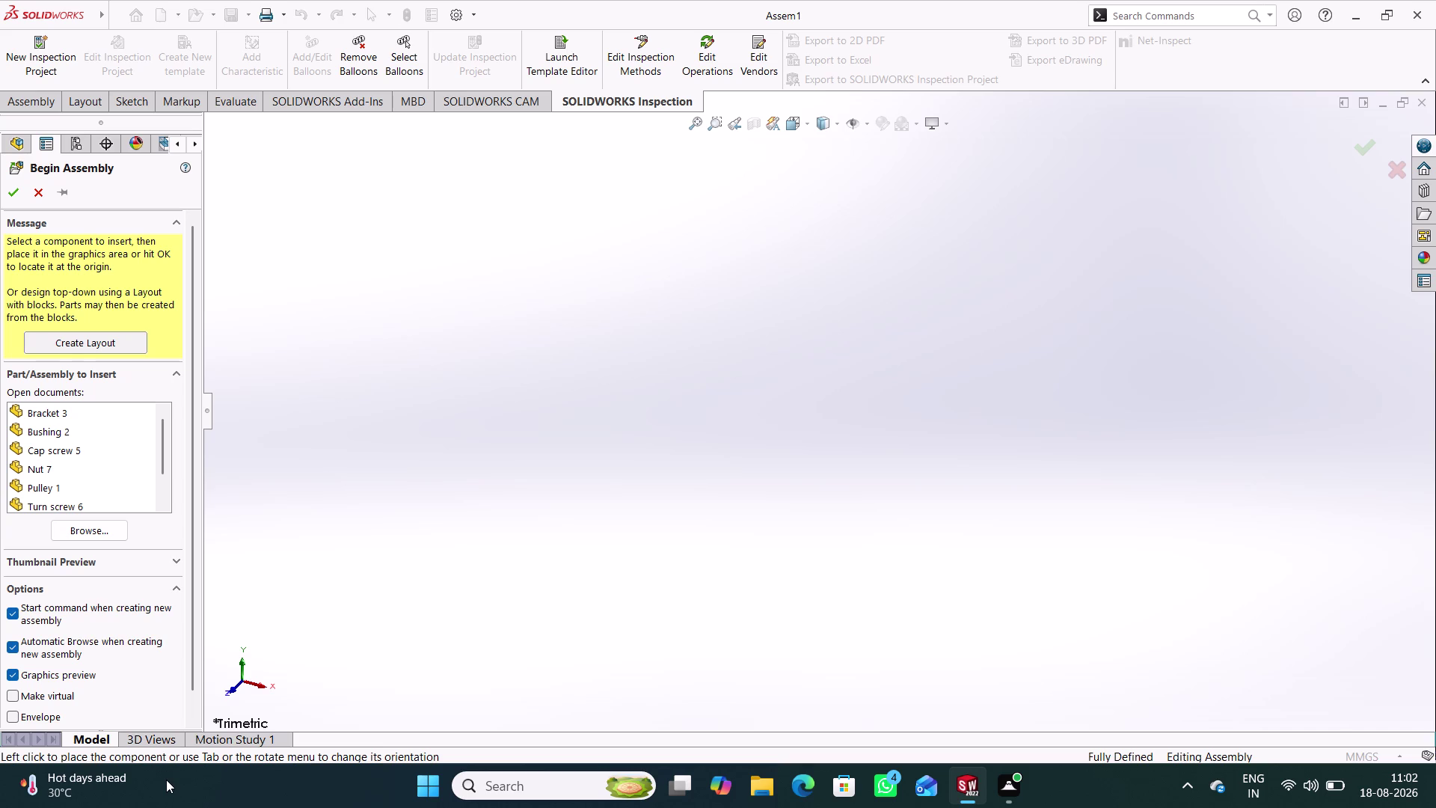
Pick Bracket from the open documents list and place it at the assembly origin.
scroll(up, 3)
scroll(down, 3)
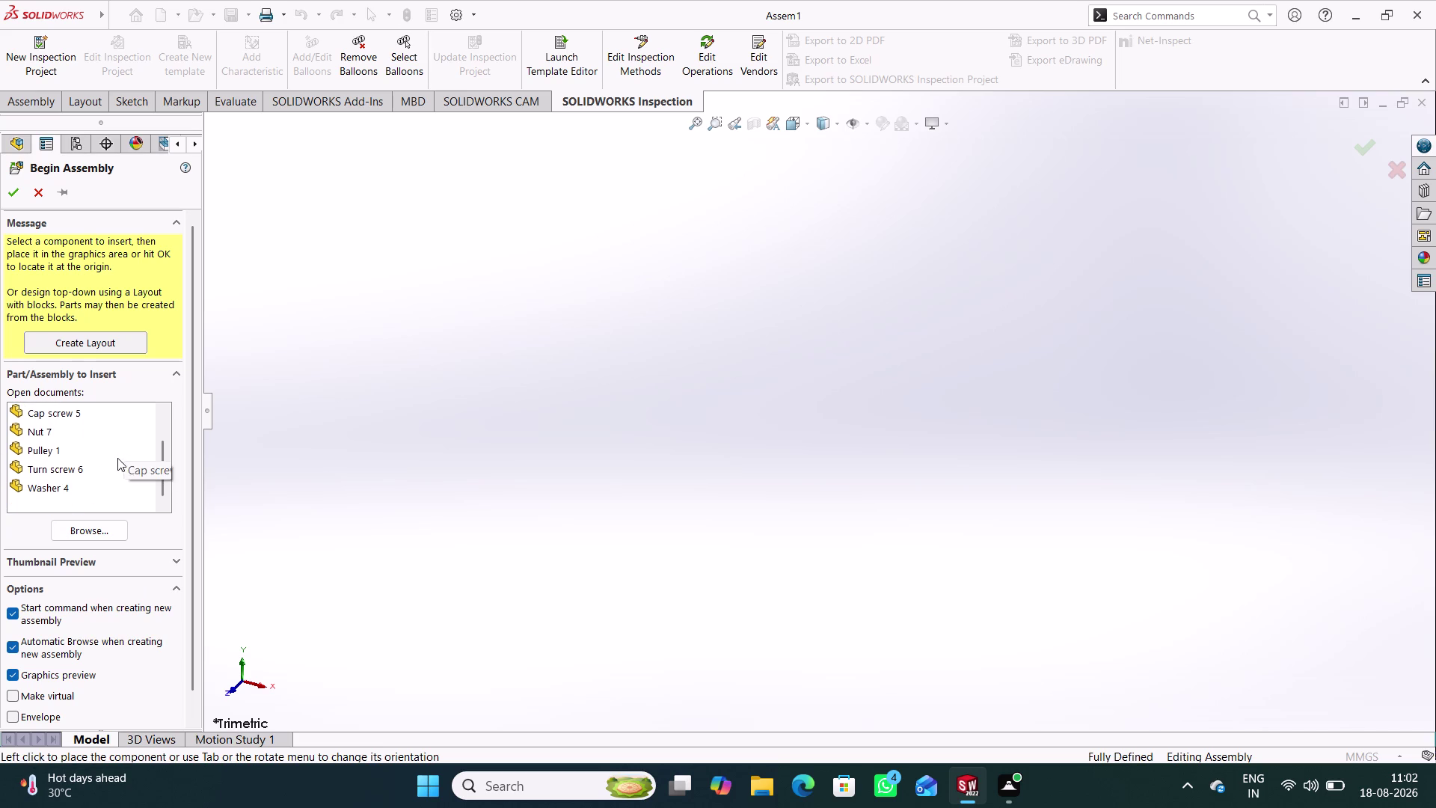
scroll(down, 3)
scroll(up, 3)
scroll(up, 3)
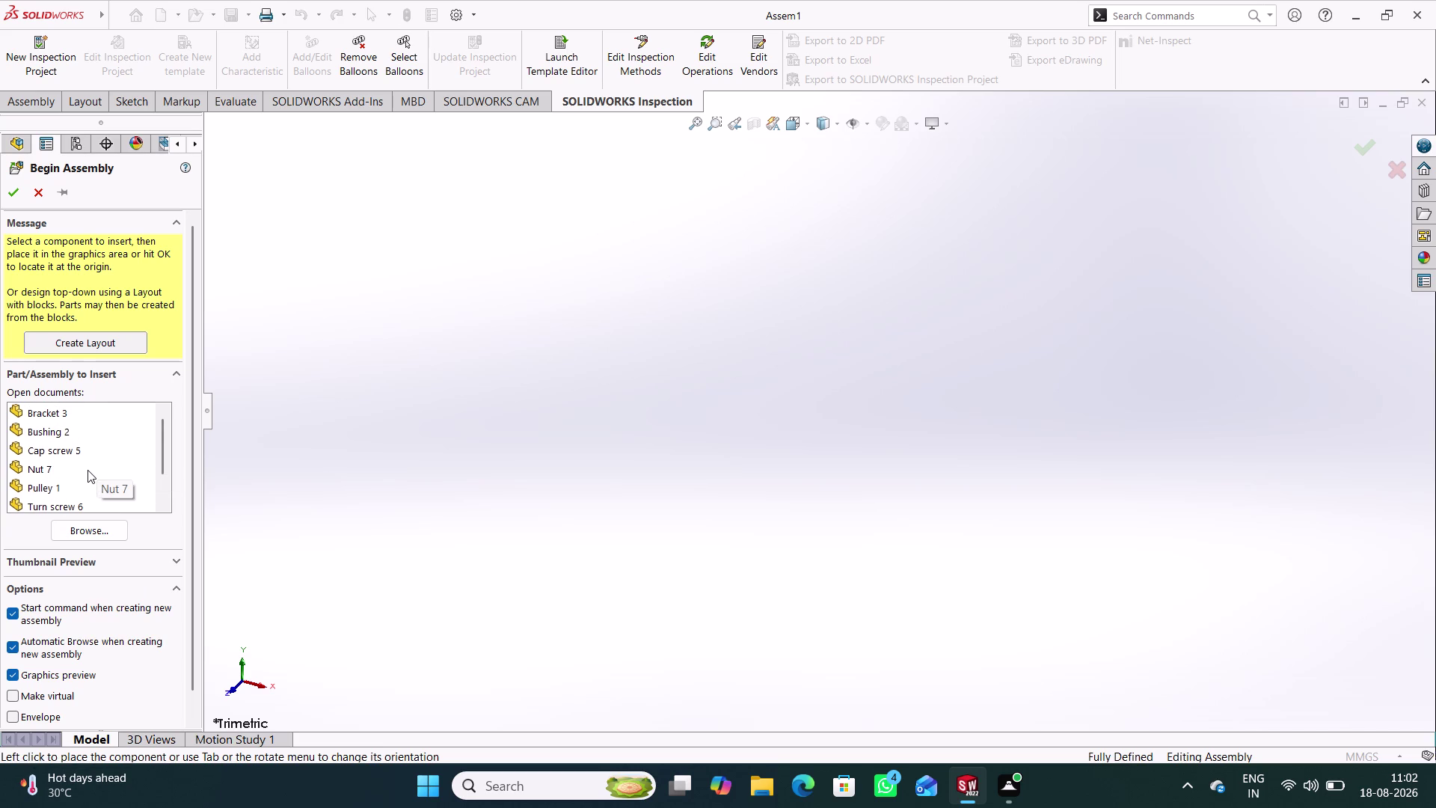
scroll(down, 3)
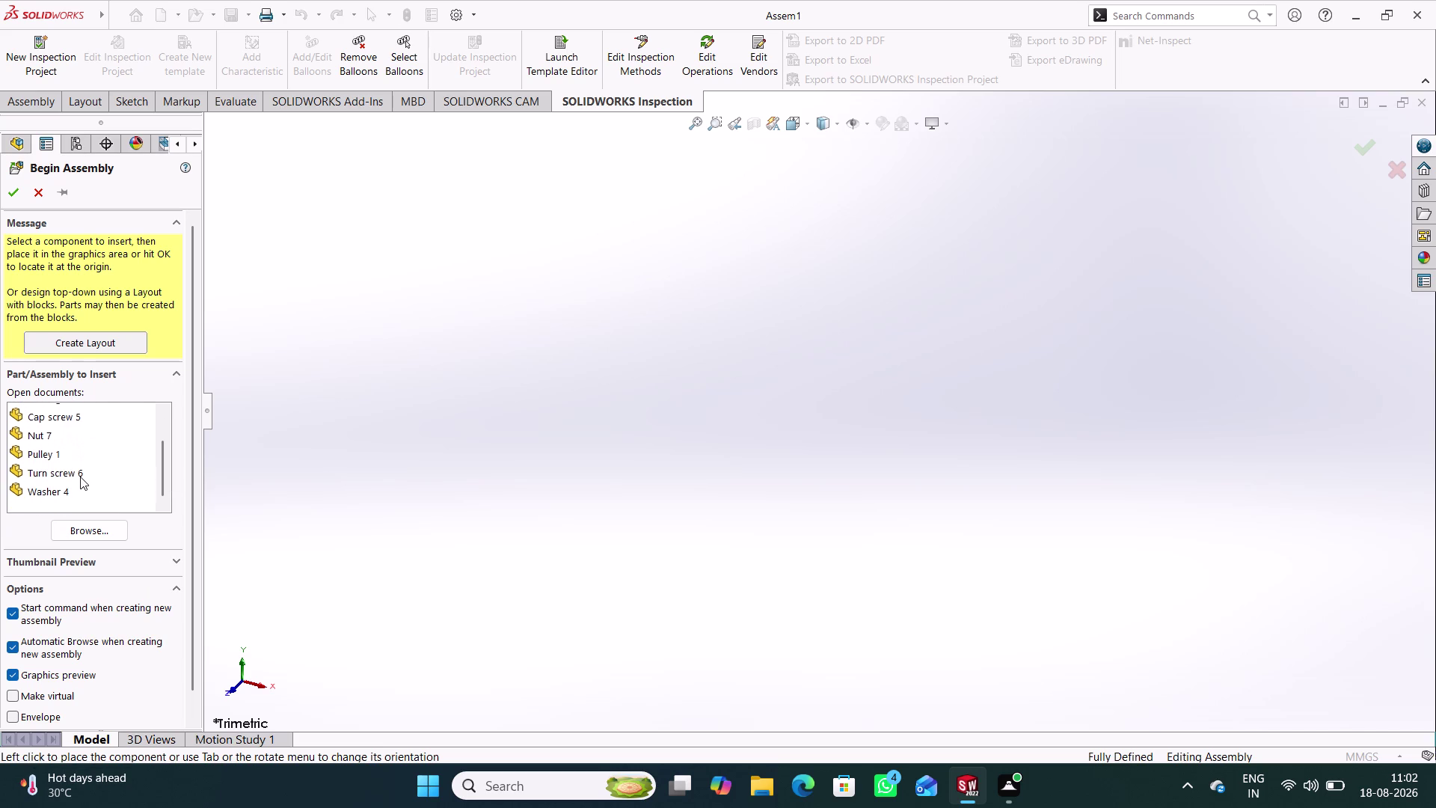
scroll(up, 3)
click(67, 407)
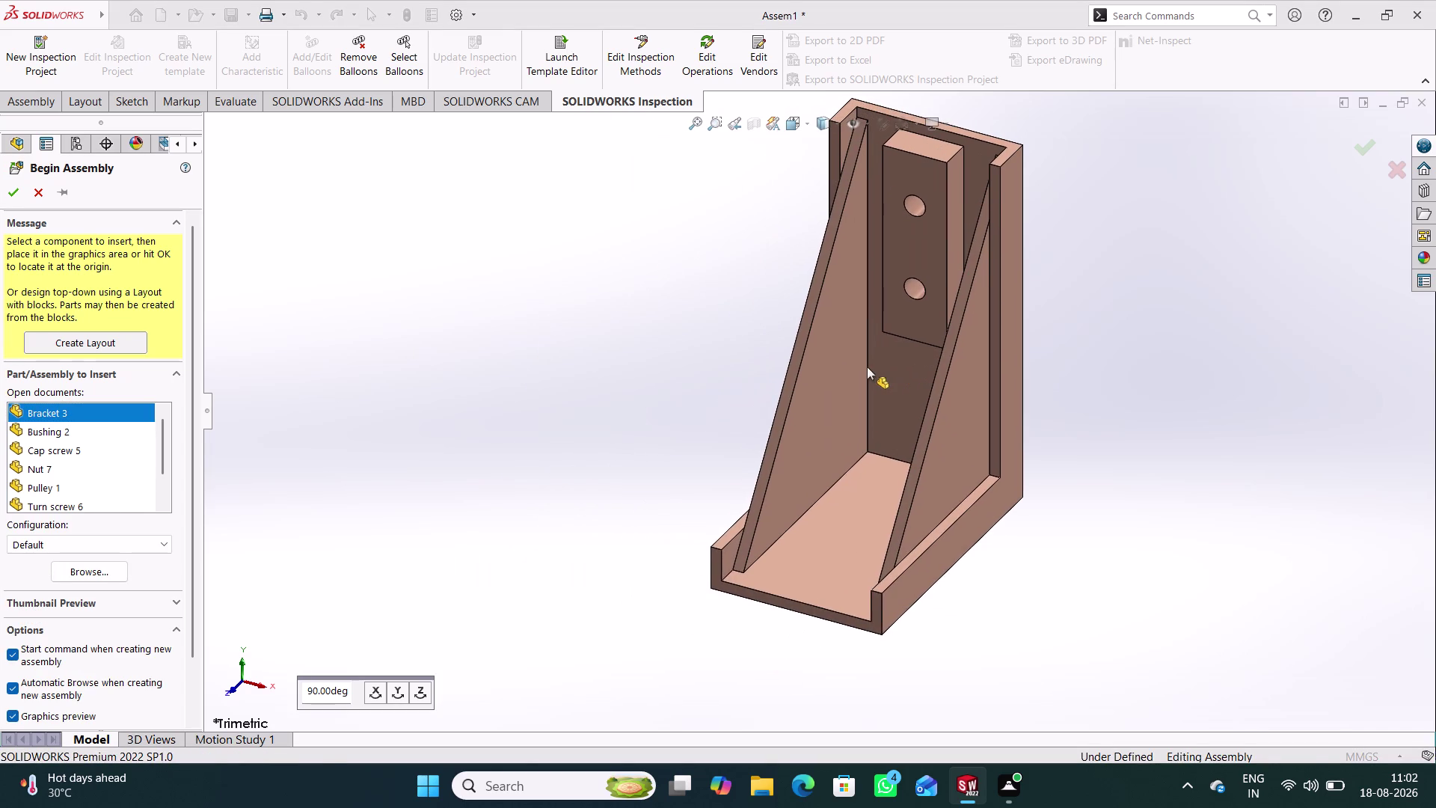
click(936, 351)
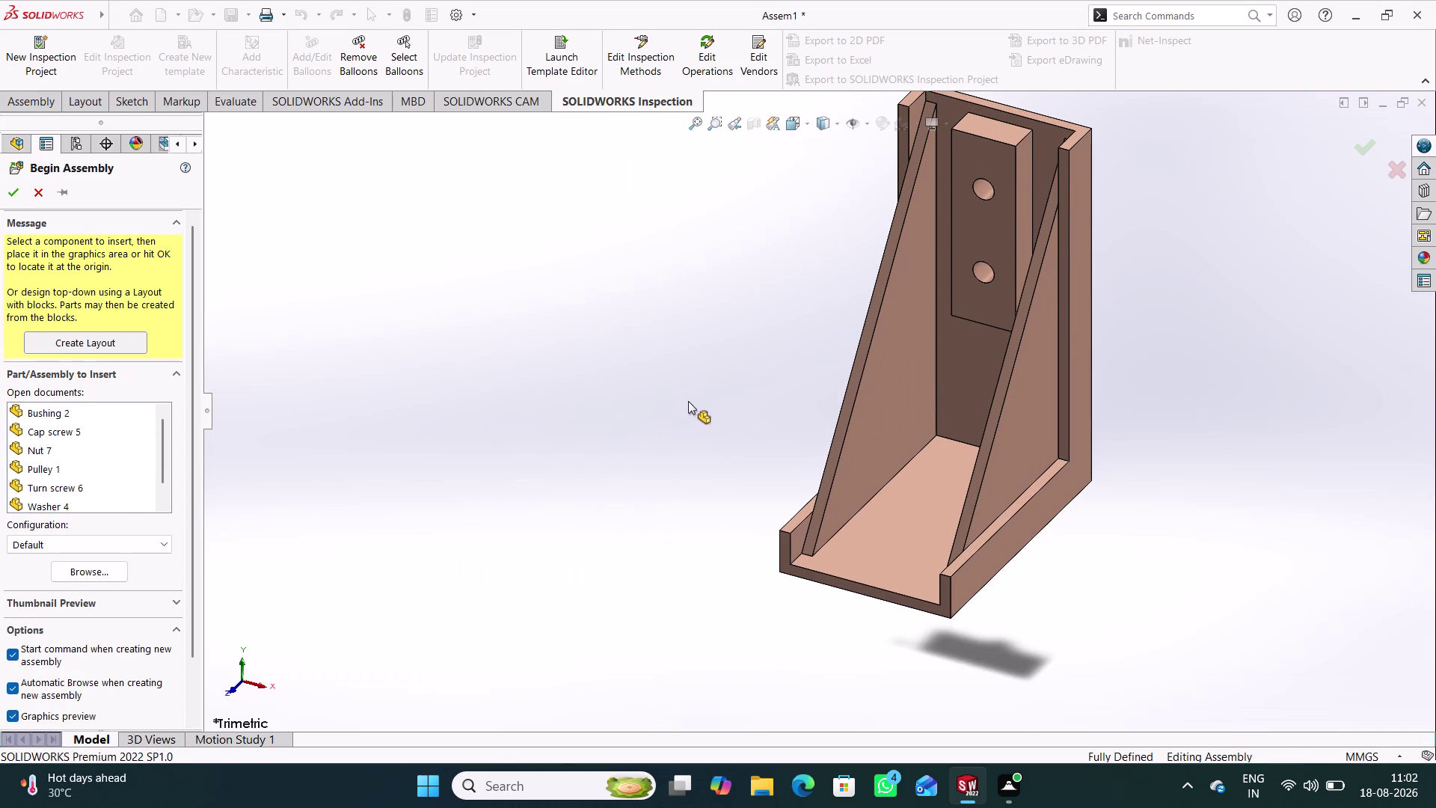
right_click(798, 558)
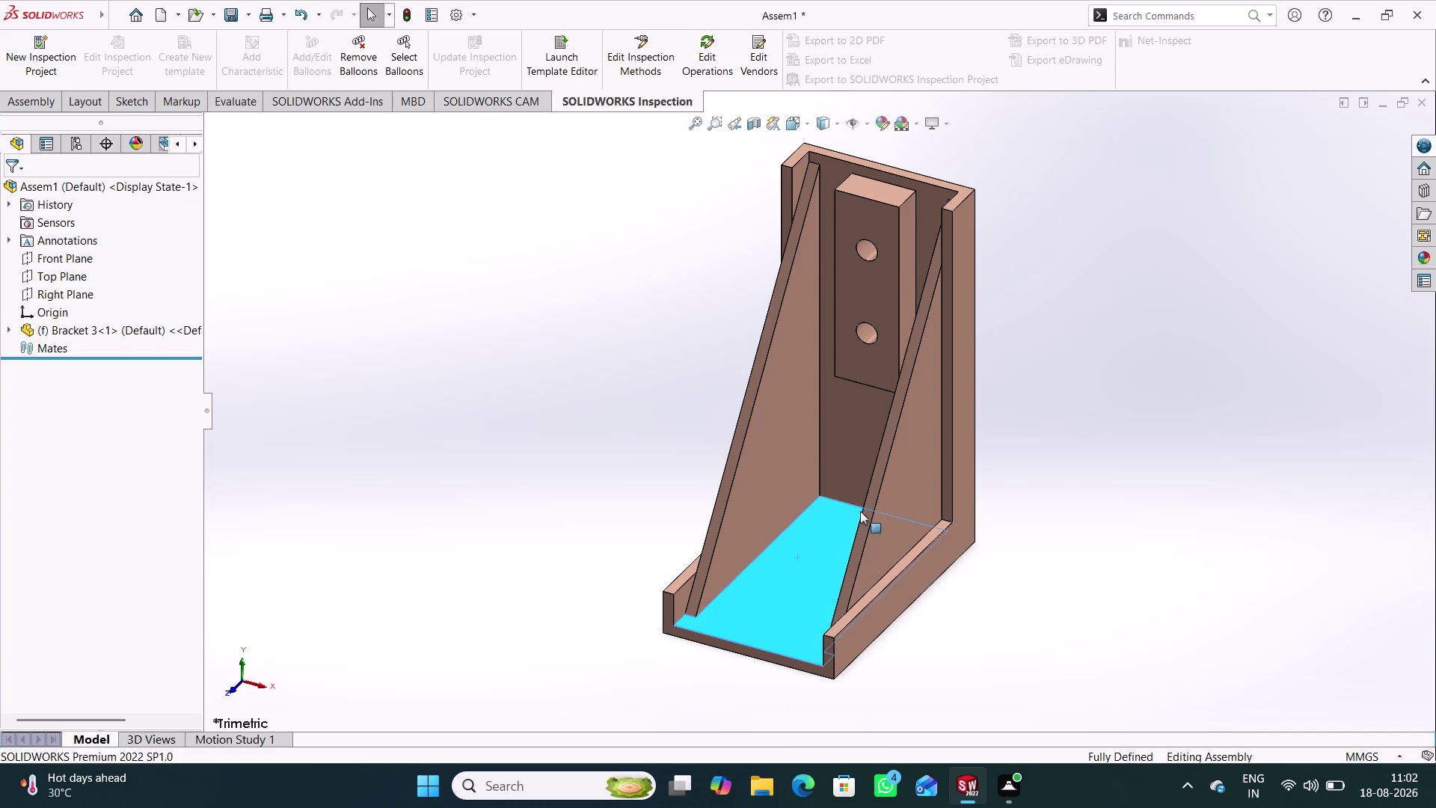
click(861, 470)
Deselect the floor face, then orbit and pan the bracket toward the right.
click(1093, 510)
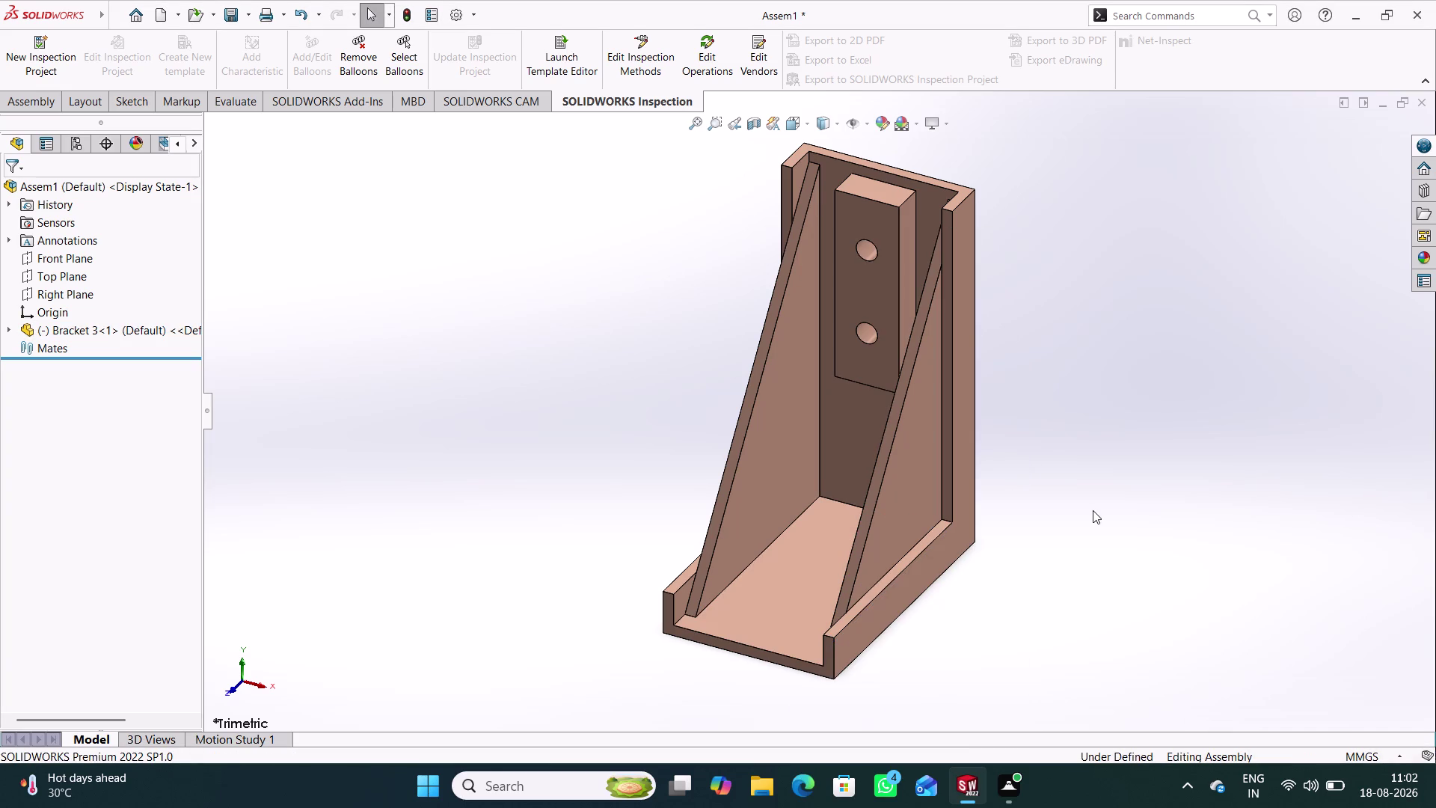
middle_drag(797, 528, 830, 525)
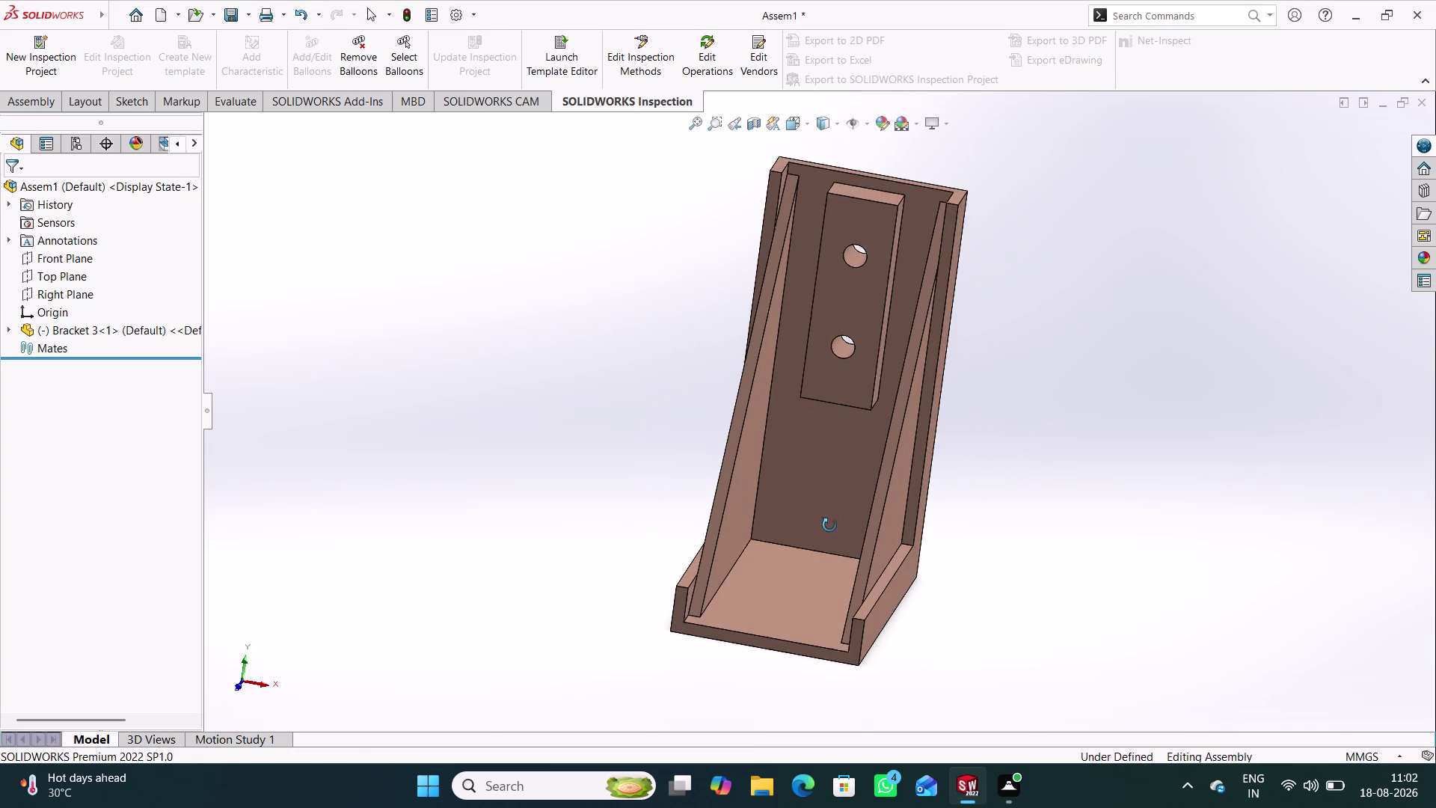
middle_drag(830, 526, 833, 525)
scroll(up, 3)
scroll(down, 3)
drag(733, 534, 938, 481)
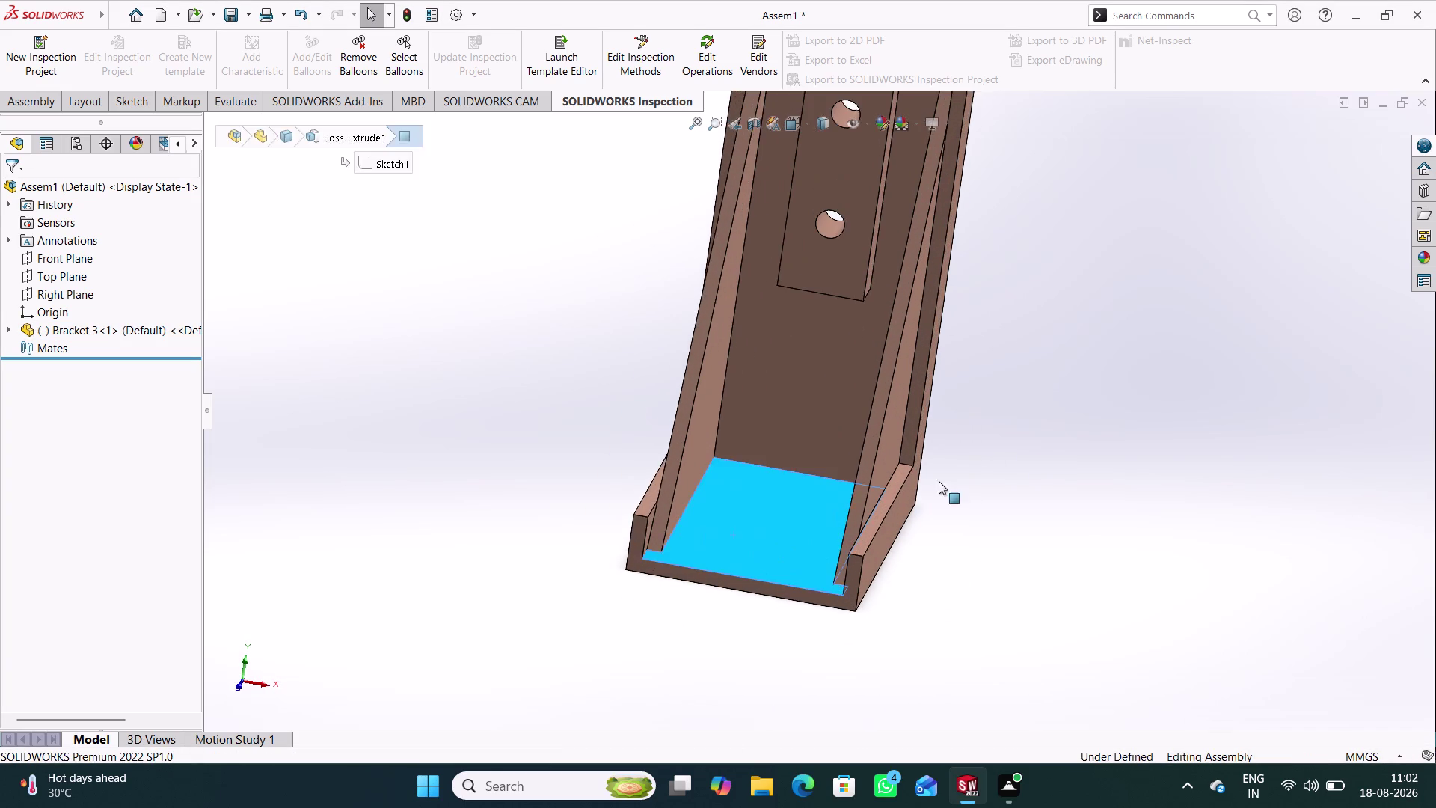
drag(937, 481, 975, 480)
drag(975, 479, 1082, 494)
Switch the bracket to the Isometric standard view using Ctrl+7.
click(802, 497)
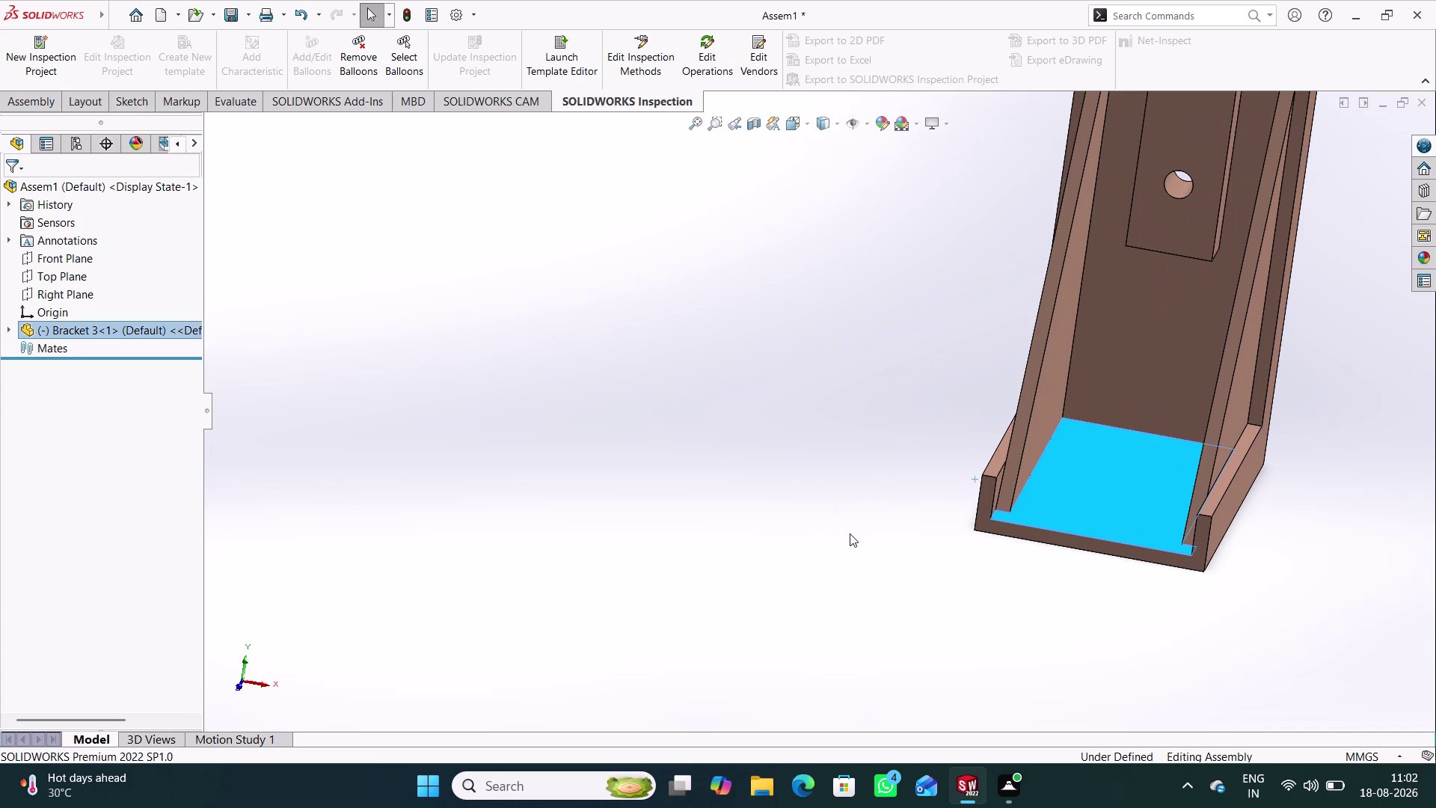
key(ctrl+7)
click(609, 464)
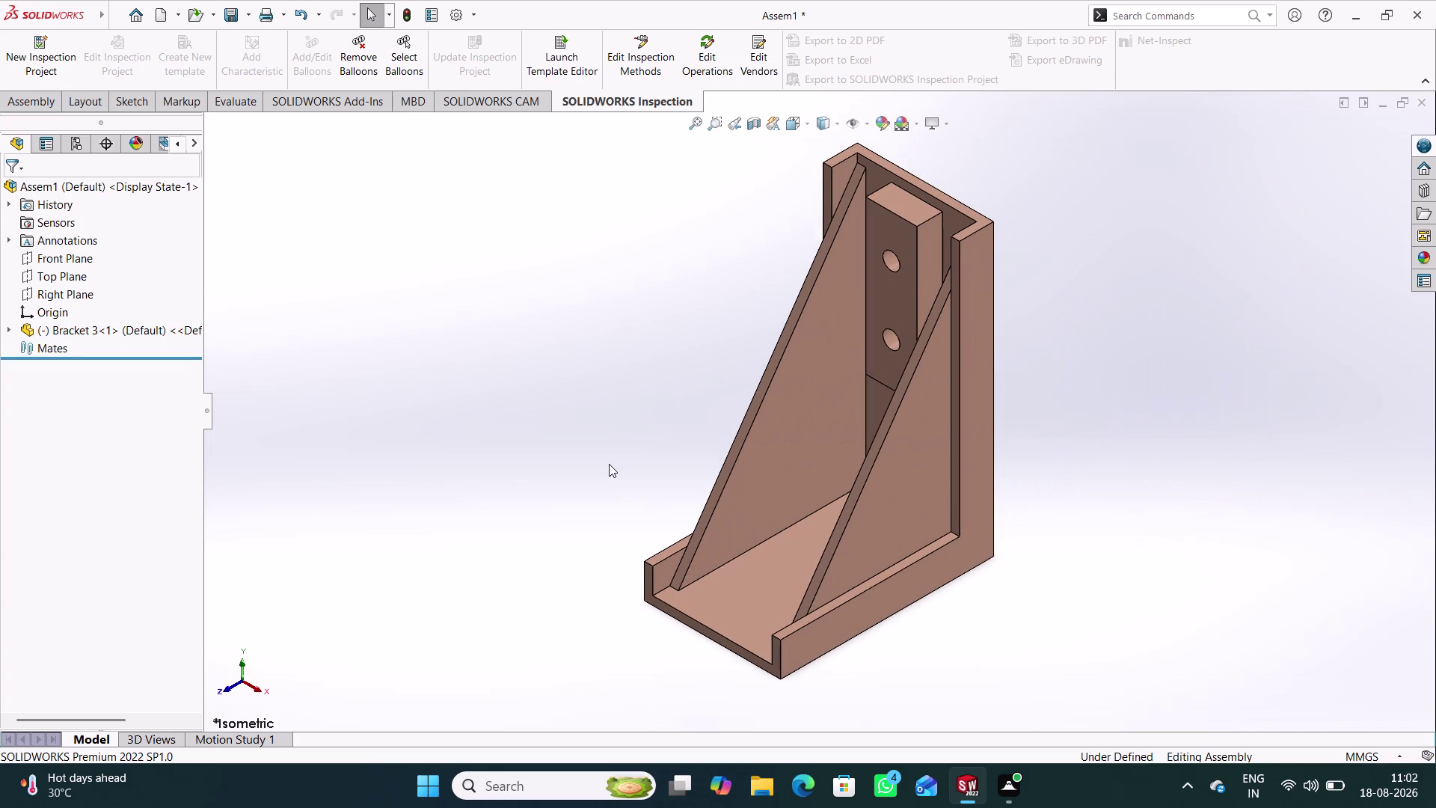